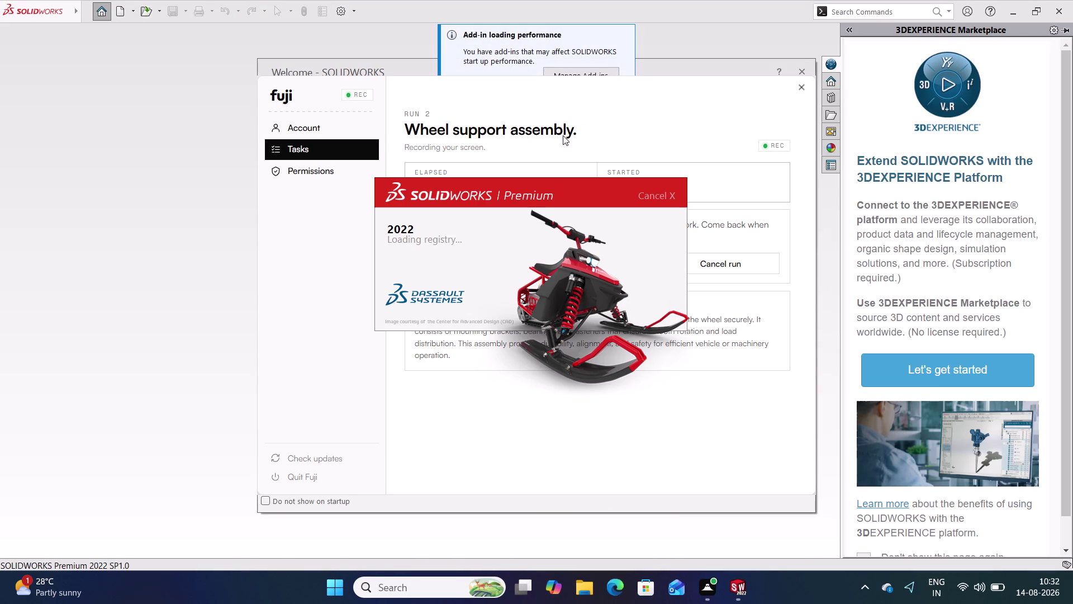
Once SOLIDWORKS 2022 loads, use the Welcome dialog to create a new blank part, Part1.
click(94, 146)
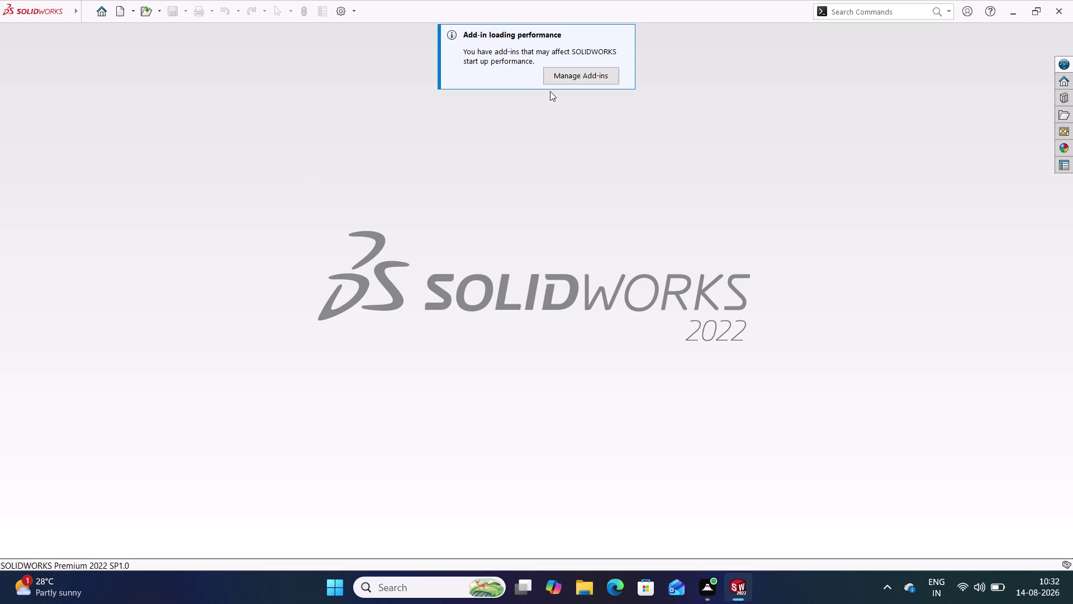
click(429, 176)
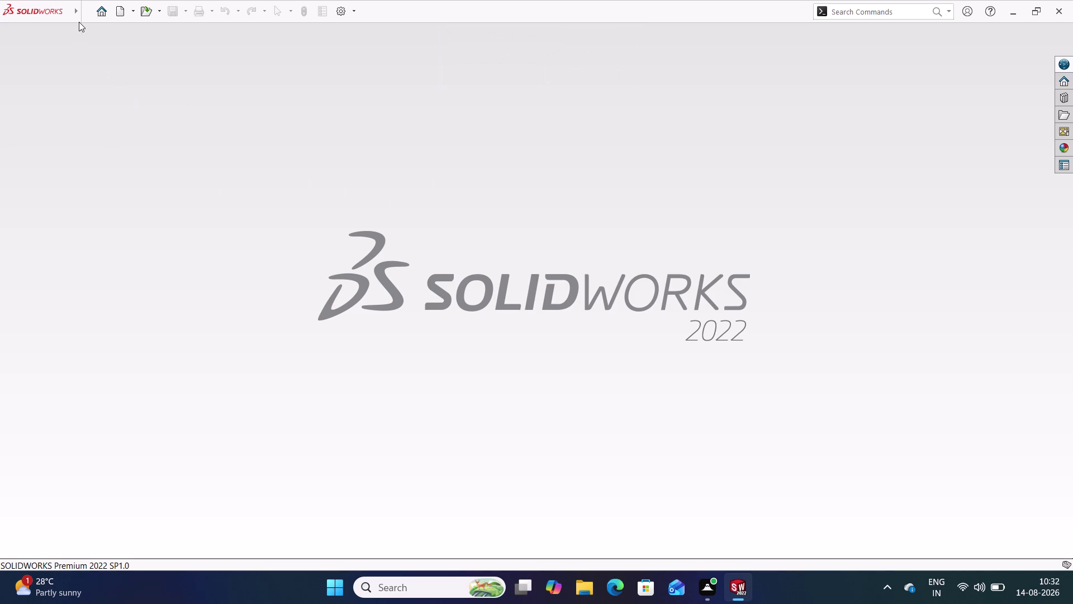
click(156, 59)
click(388, 136)
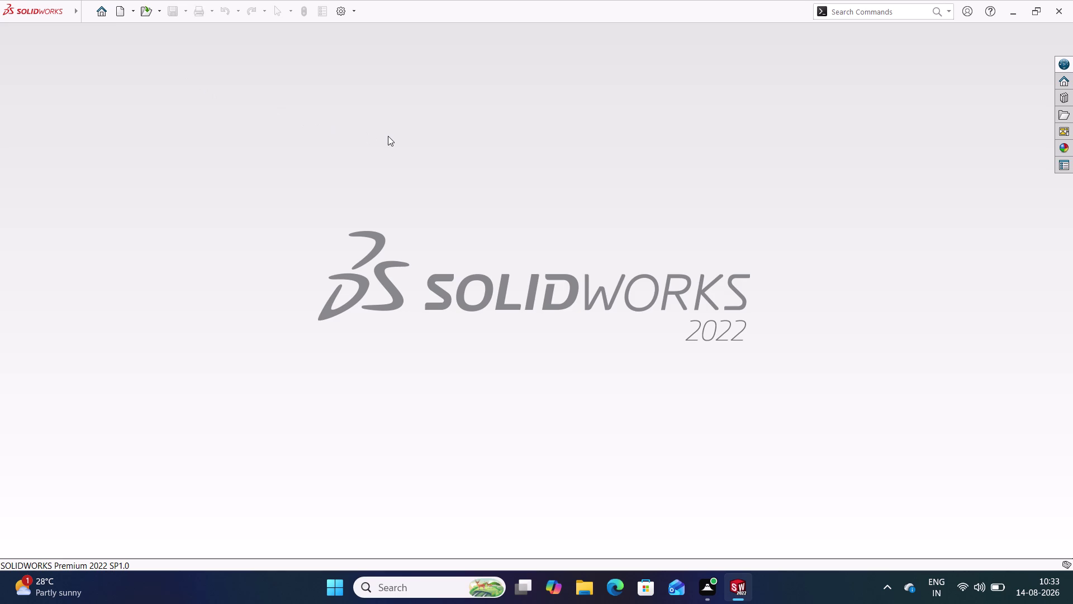
click(388, 136)
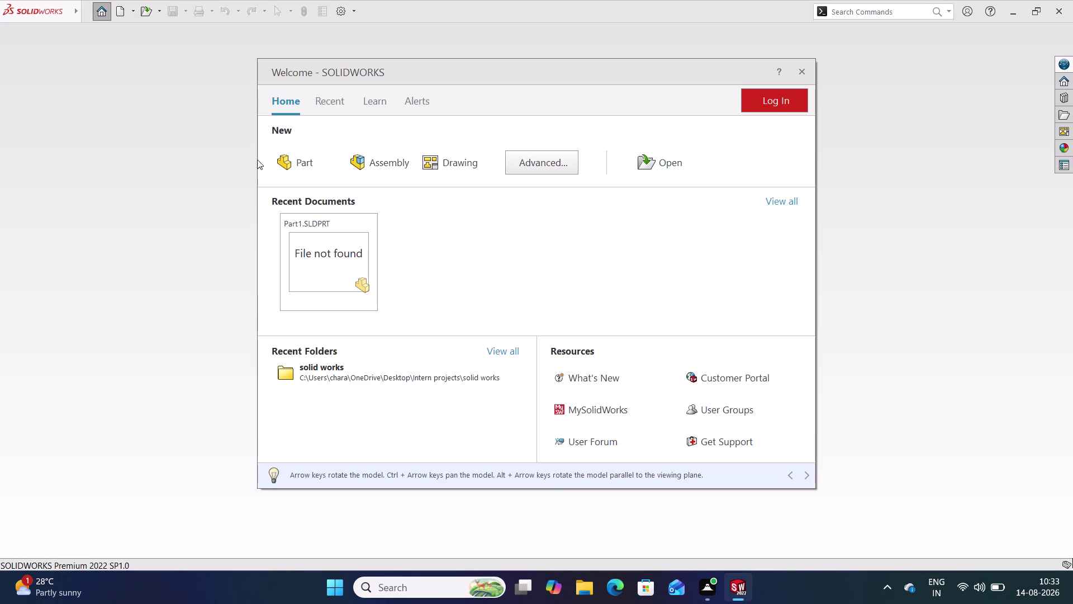
click(288, 156)
right_drag(431, 124, 374, 302)
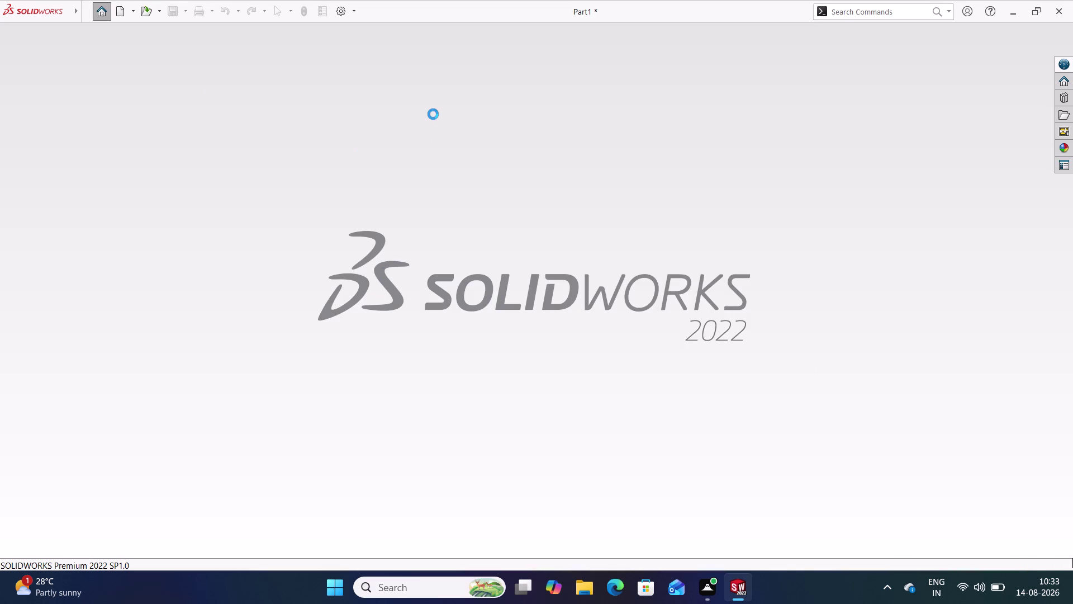